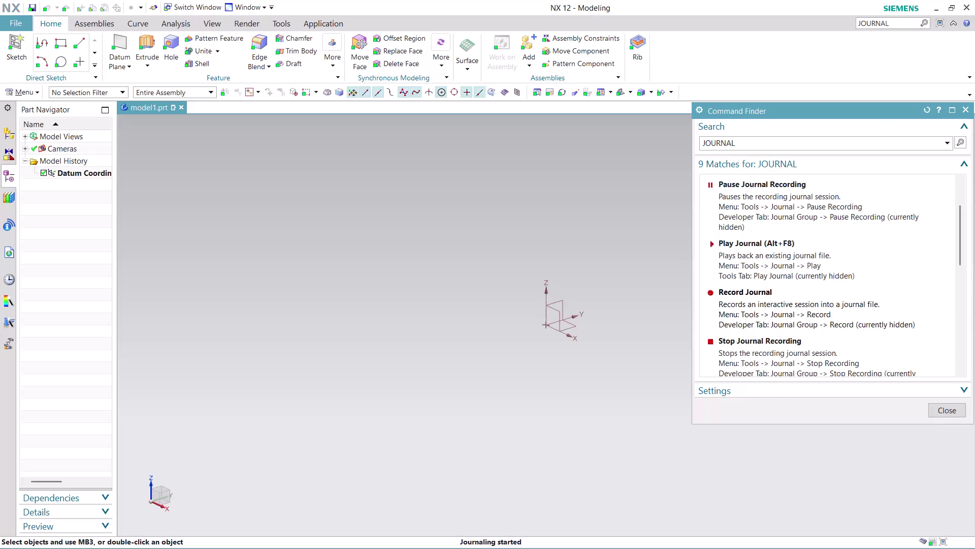
Dismiss the Command Finder results while journal recording keeps running on the empty model.
click(946, 412)
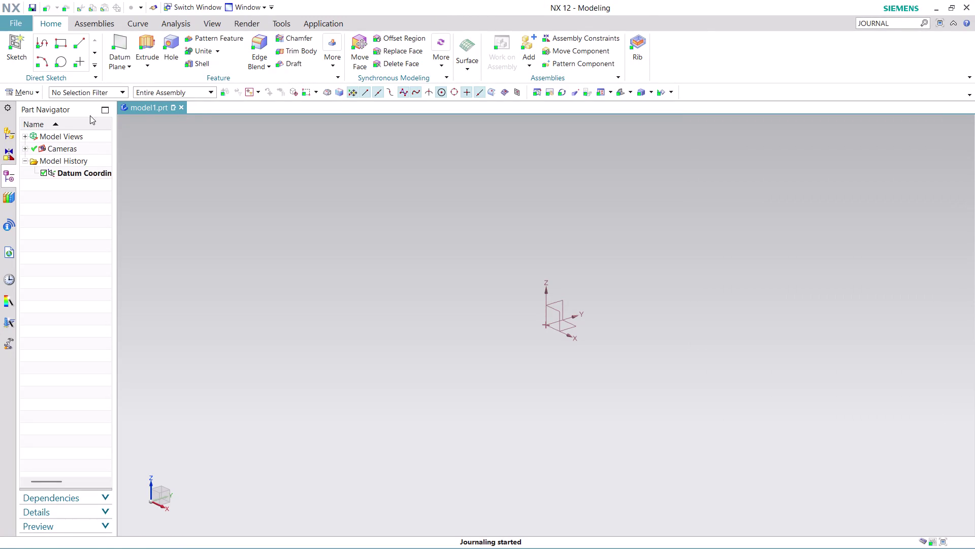
click(29, 89)
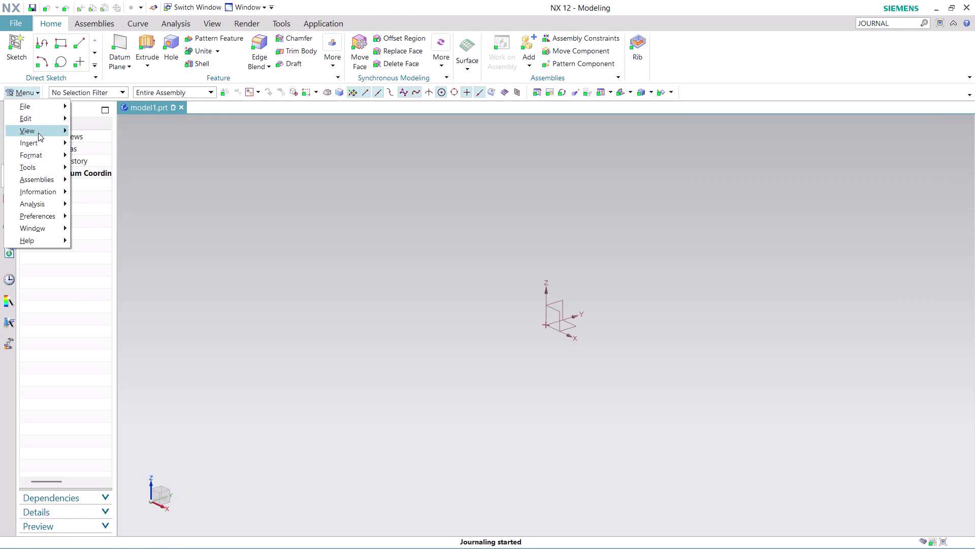
Insert a sketch on the XC-YC plane, accepting the default orientation and origin.
click(104, 156)
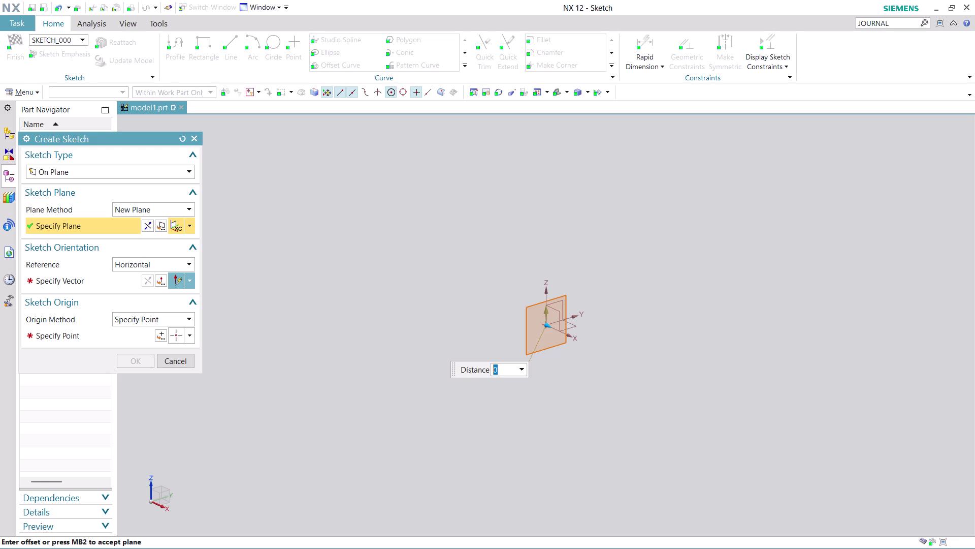
click(188, 226)
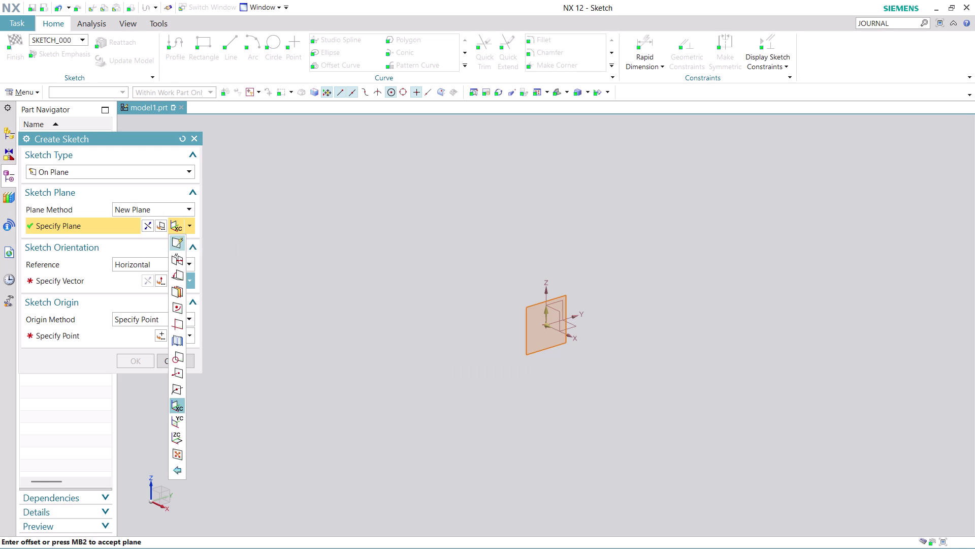
click(176, 436)
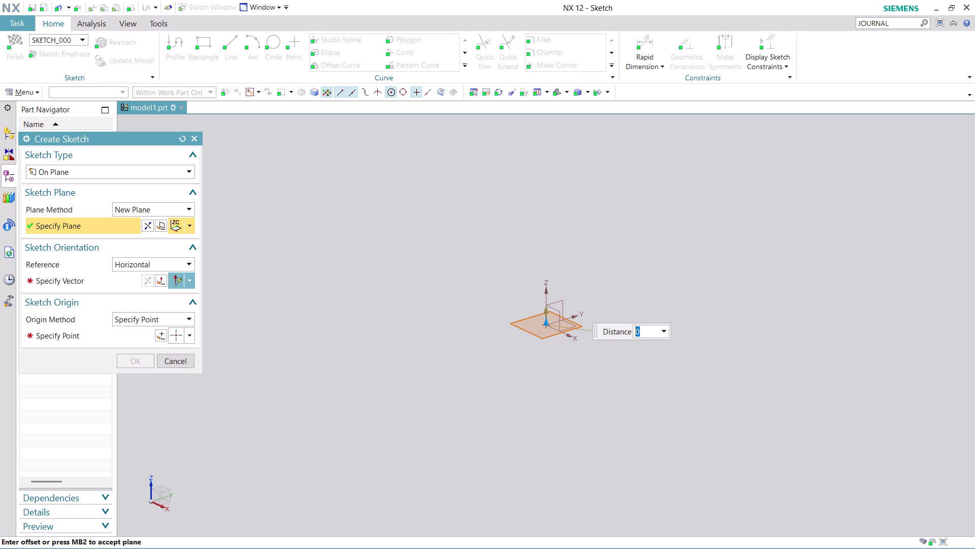
click(90, 284)
click(567, 320)
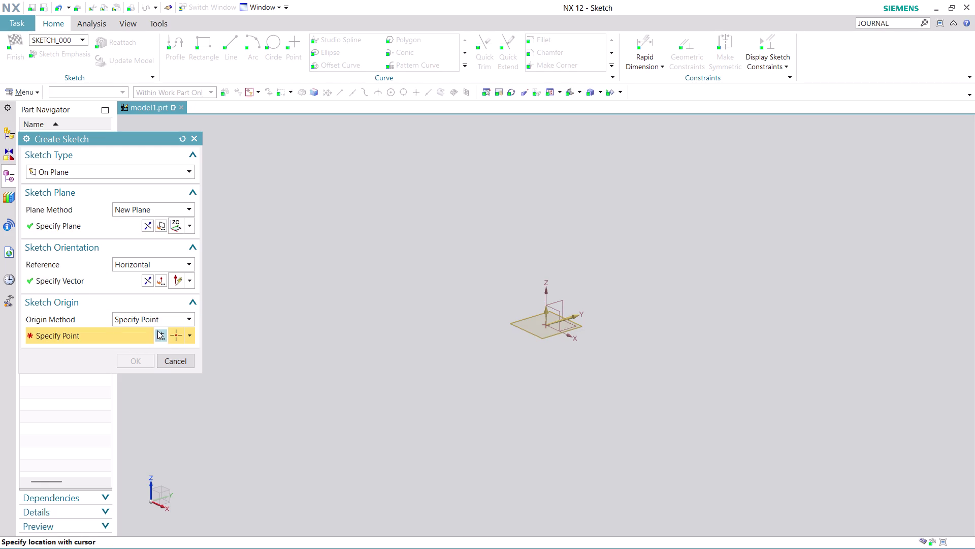
click(160, 330)
click(139, 347)
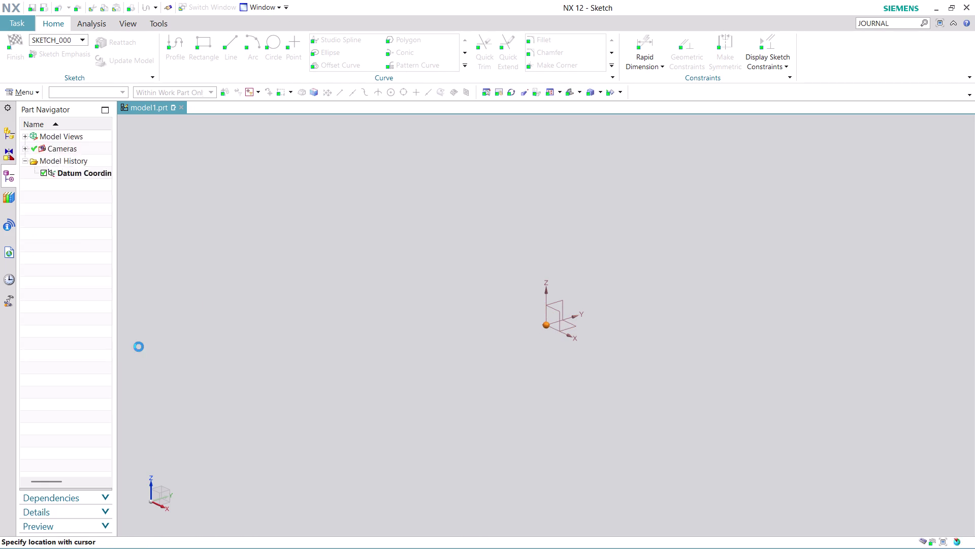
Activate the Profile line tool and zoom the sketch view.
click(133, 363)
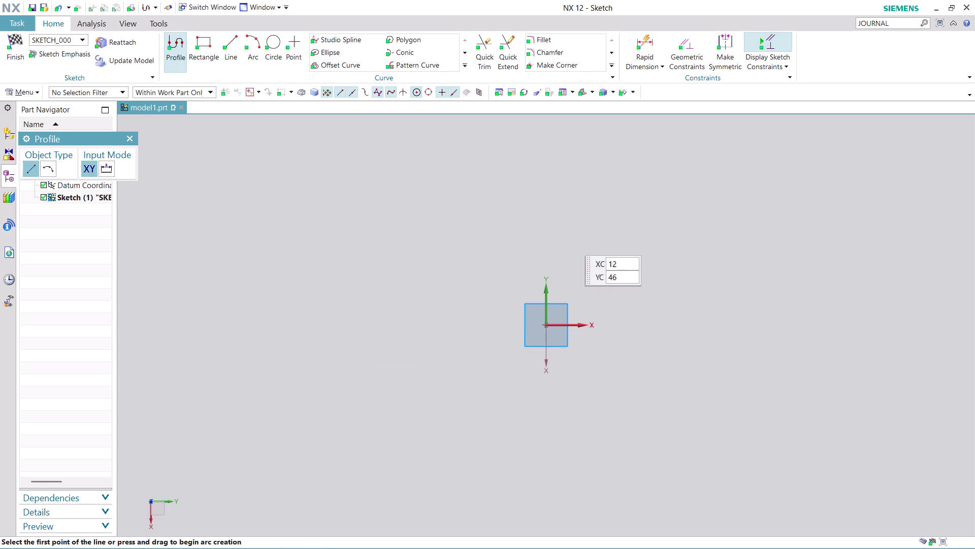
scroll(up, 3)
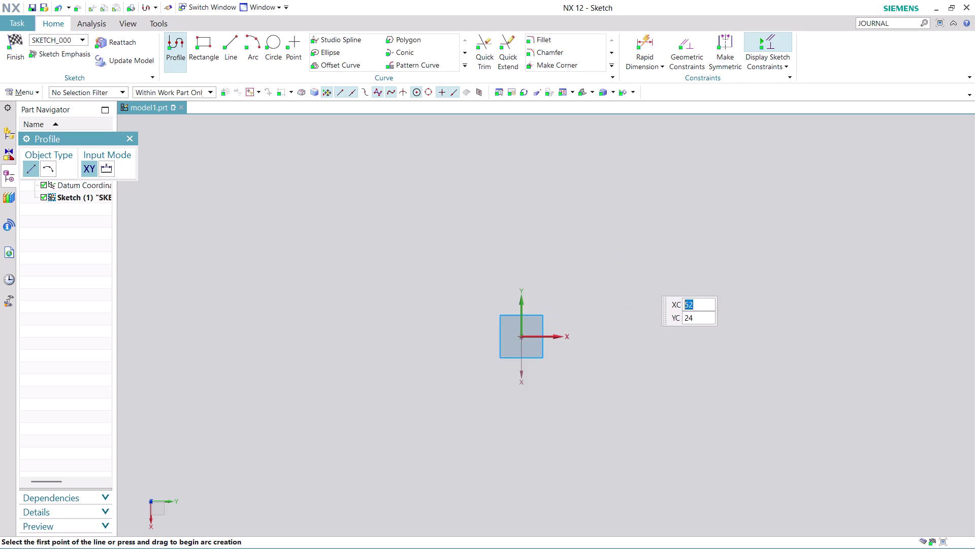
scroll(up, 3)
scroll(down, 3)
scroll(up, 3)
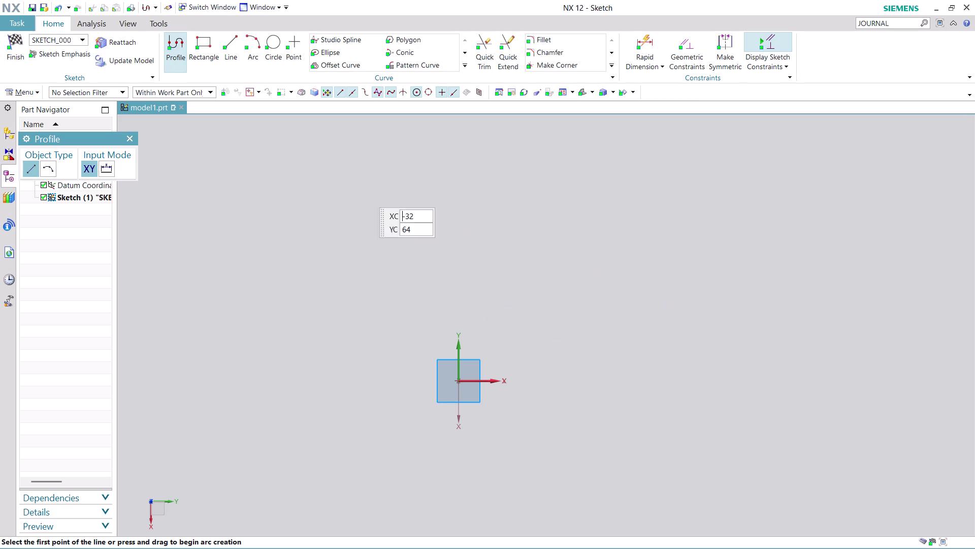